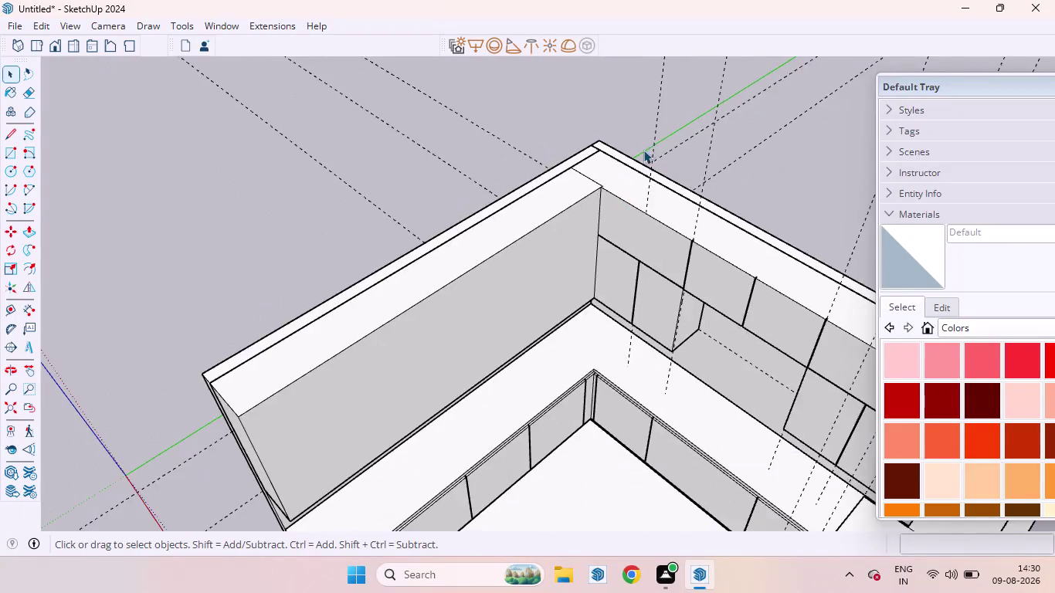
Orbit to the front of the kitchen and zoom in close on the upper wall panels.
scroll(down, 3)
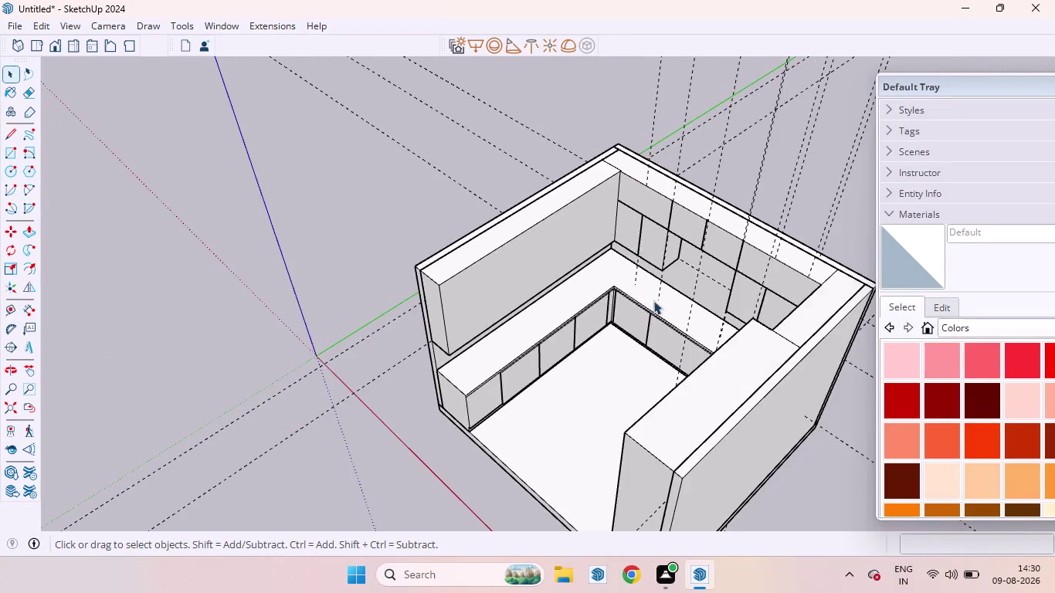
middle_drag(659, 301, 865, 120)
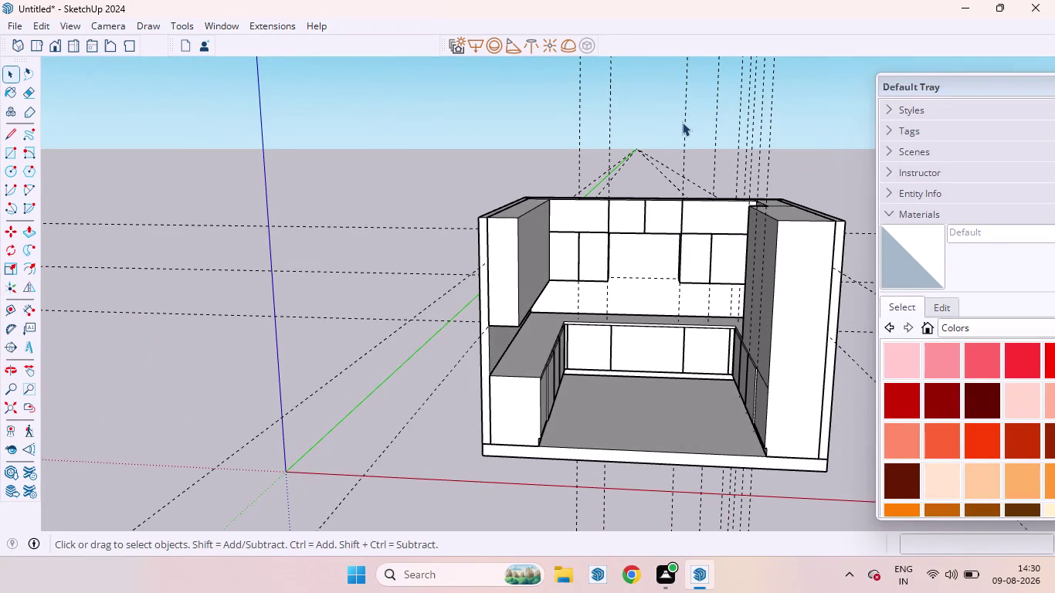
scroll(up, 3)
scroll(up, 3)
middle_drag(498, 240, 710, 283)
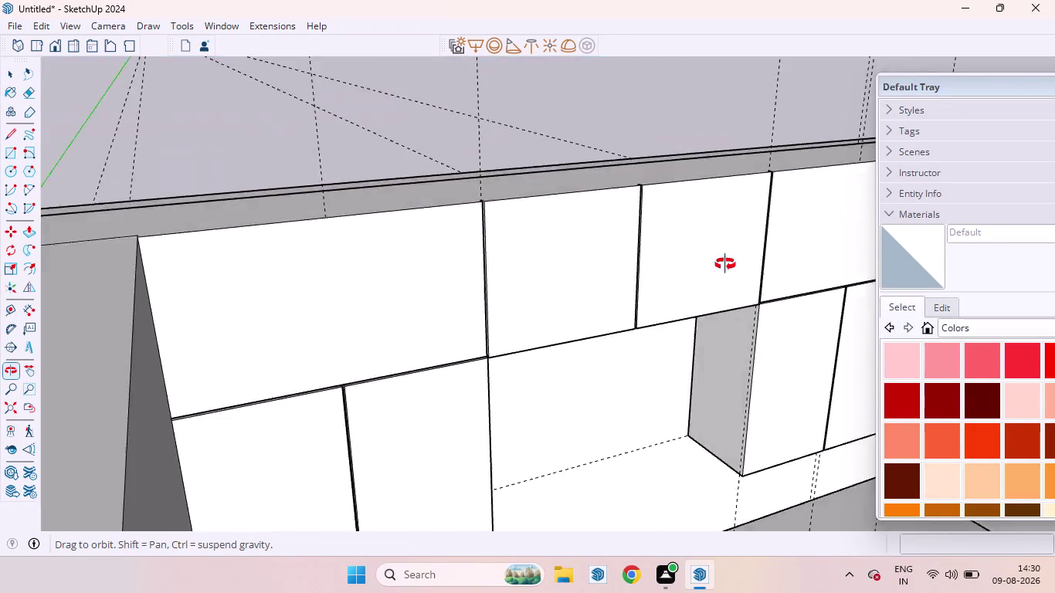
middle_drag(709, 284, 564, 247)
scroll(up, 3)
scroll(down, 3)
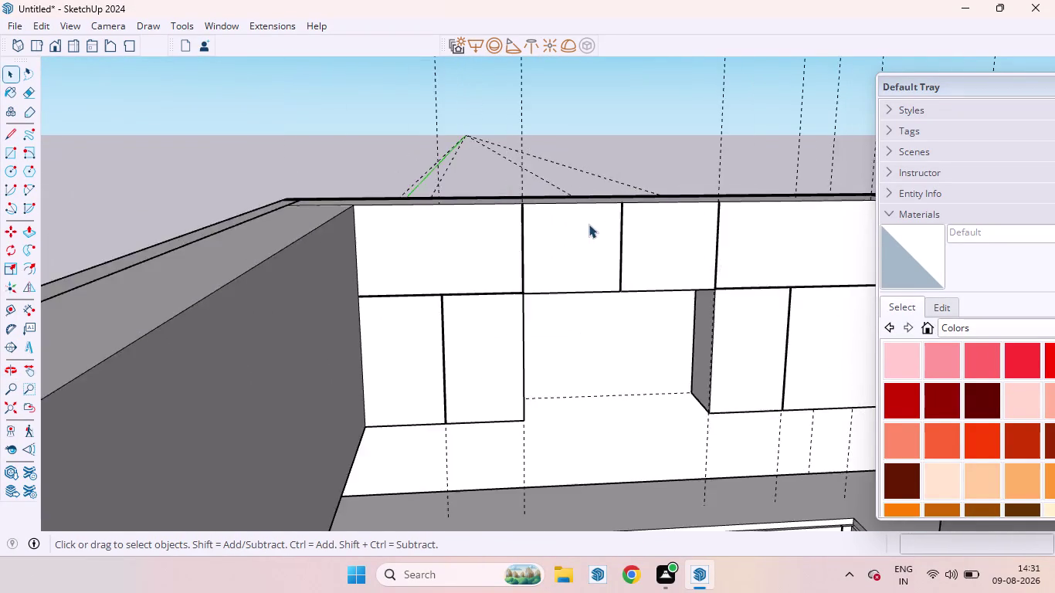
scroll(down, 3)
scroll(up, 3)
scroll(down, 3)
scroll(down, 3)
Orbit out to a straight-on front view, then an elevated corner view of the room.
middle_drag(662, 394, 492, 342)
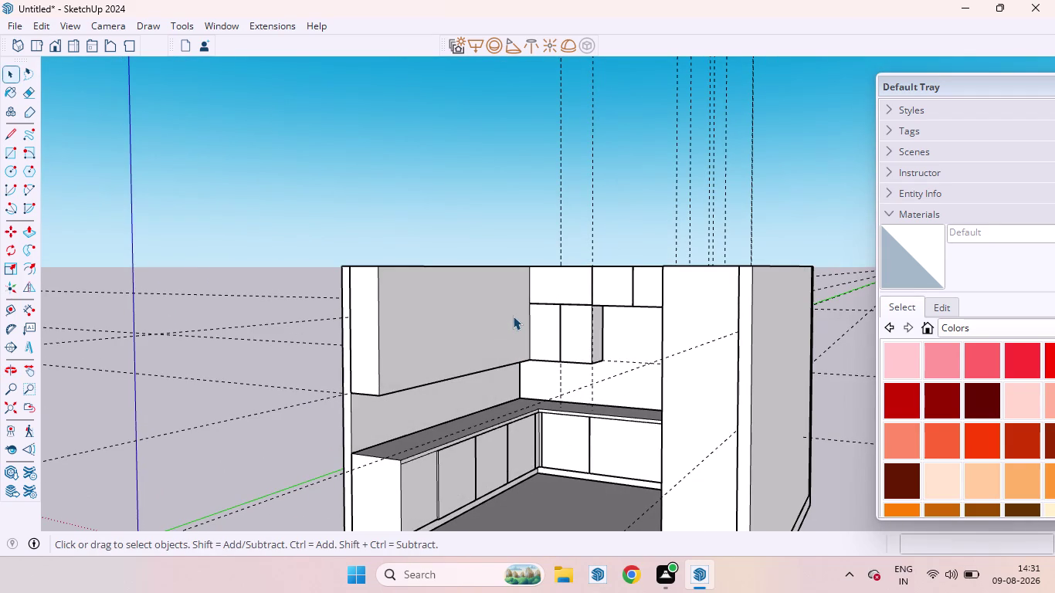
scroll(down, 3)
middle_drag(574, 321, 704, 303)
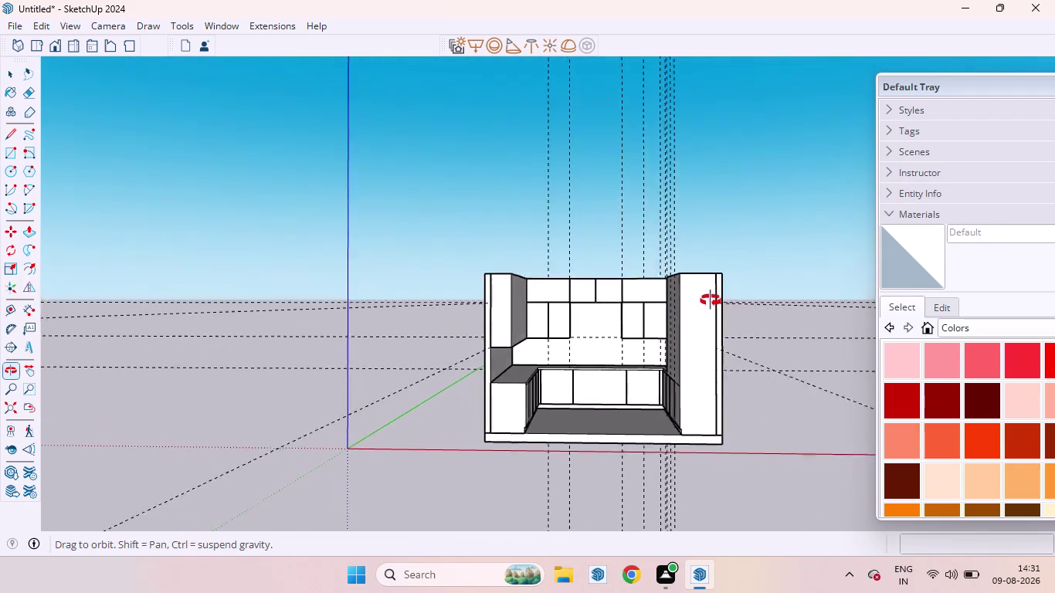
middle_drag(704, 304, 714, 299)
scroll(up, 3)
scroll(up, 3)
scroll(down, 3)
middle_drag(650, 328, 807, 433)
scroll(up, 3)
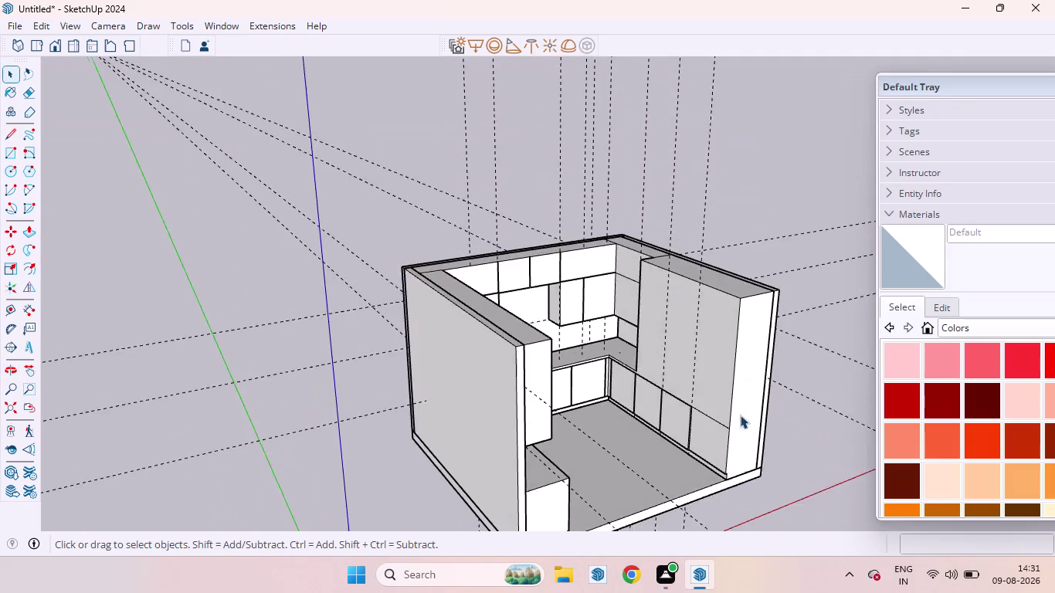
scroll(up, 3)
scroll(down, 3)
scroll(up, 3)
scroll(down, 3)
Orbit inside the room past the back and side wall cabinets and the countertop.
middle_drag(719, 398, 583, 359)
scroll(up, 3)
scroll(up, 3)
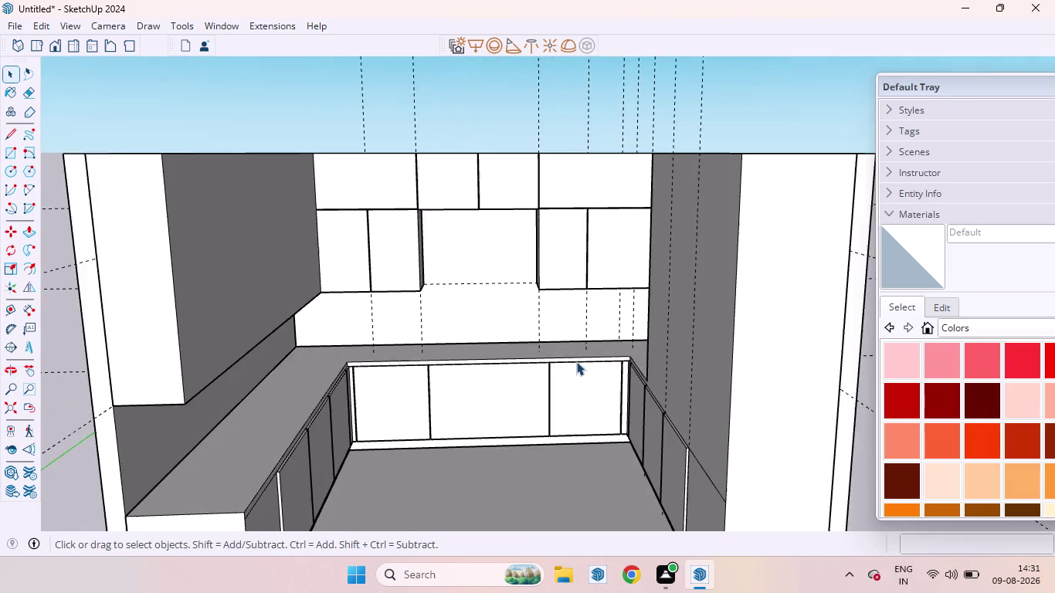
scroll(up, 3)
scroll(down, 3)
middle_drag(584, 371, 564, 308)
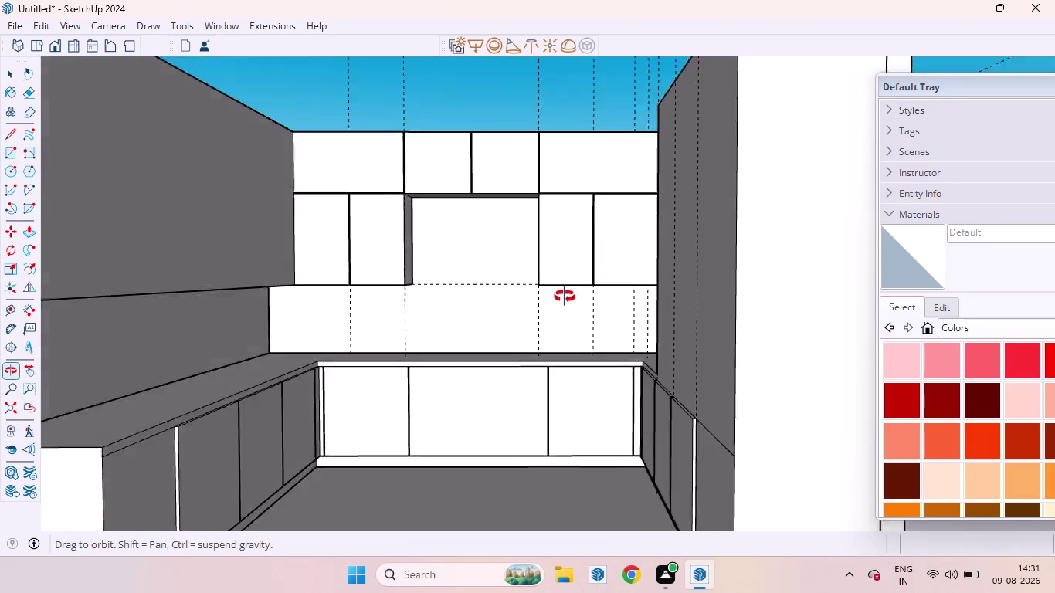
middle_drag(565, 309, 731, 290)
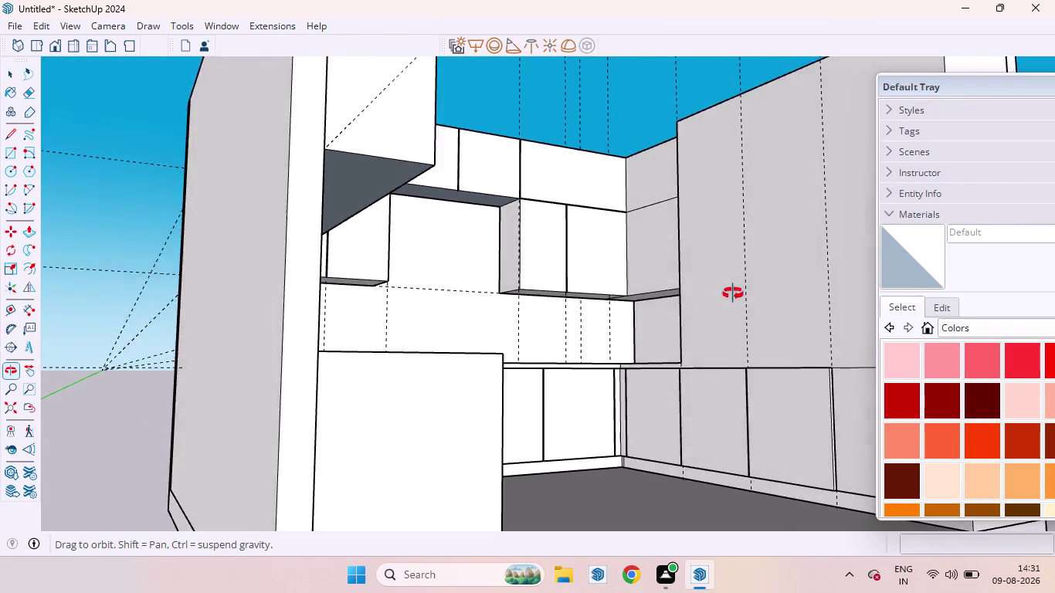
middle_drag(731, 291, 475, 357)
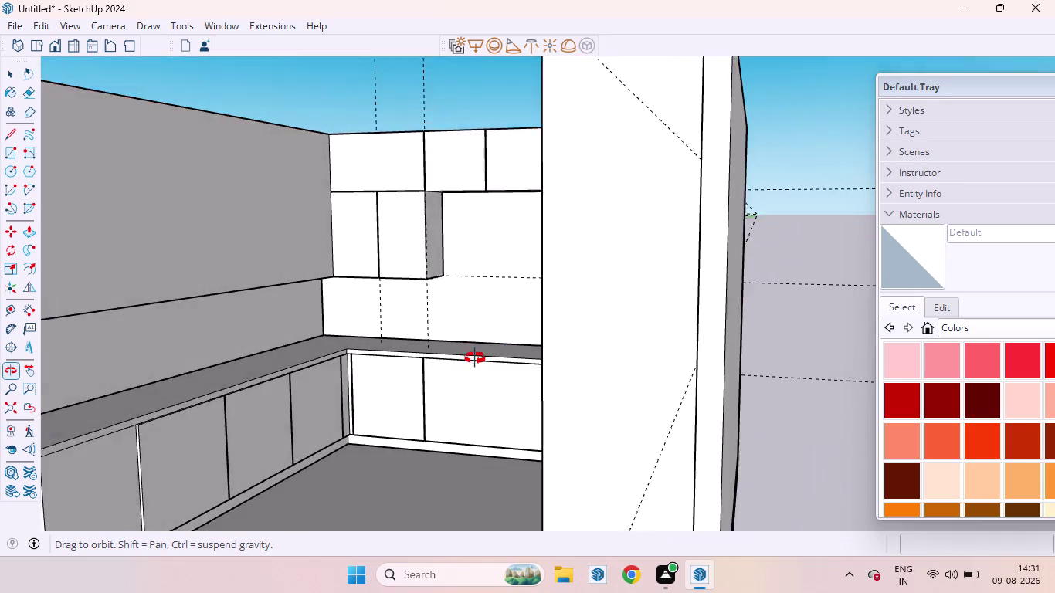
middle_drag(475, 357, 614, 372)
Raise the viewpoint to face the upper panels head-on, then swing toward the countertop corner.
scroll(down, 3)
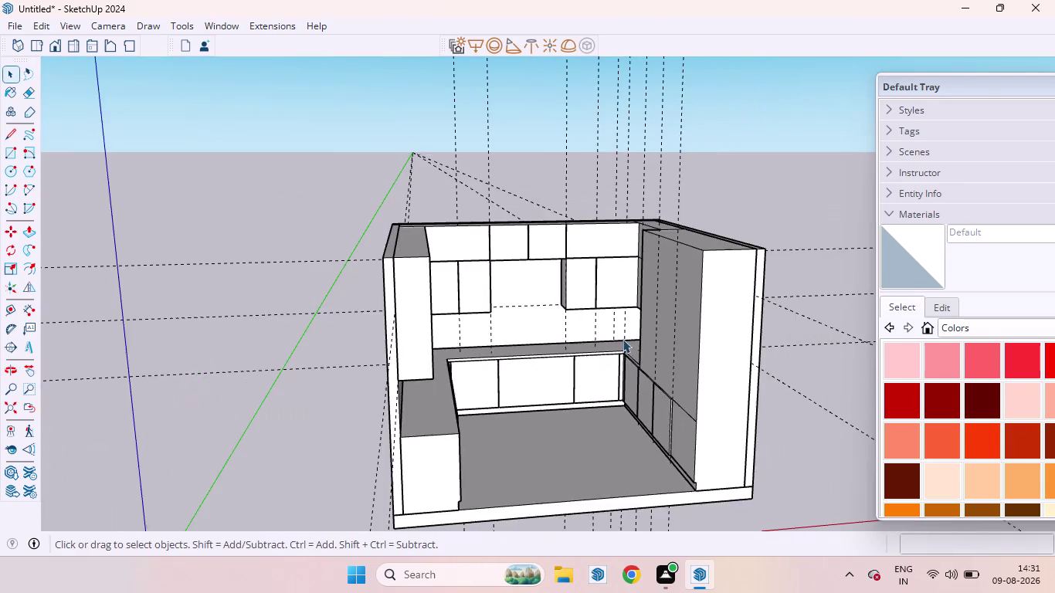
middle_drag(626, 348, 564, 306)
scroll(up, 3)
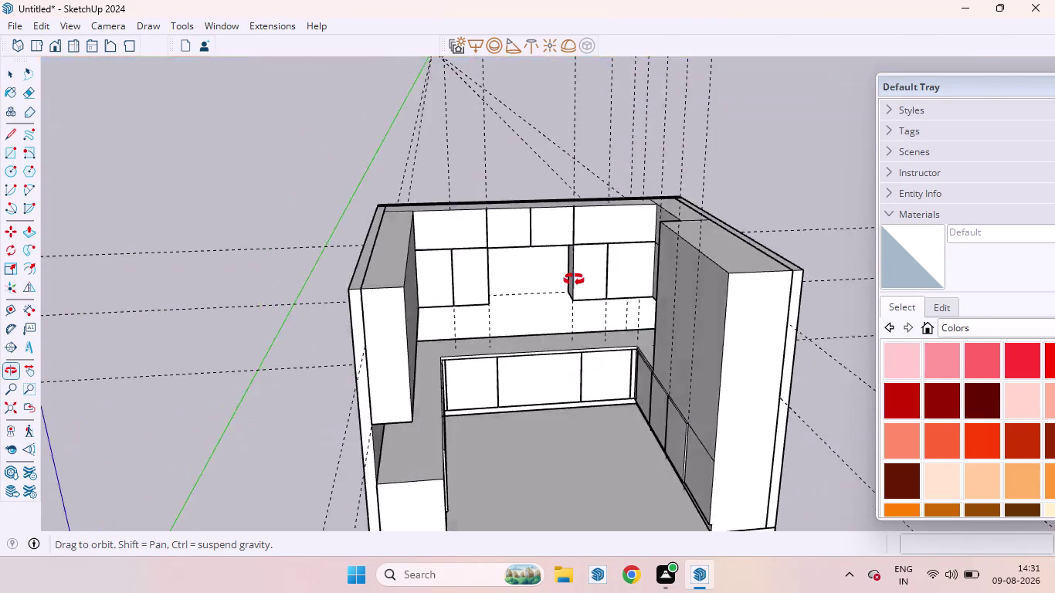
middle_drag(563, 306, 558, 301)
scroll(up, 3)
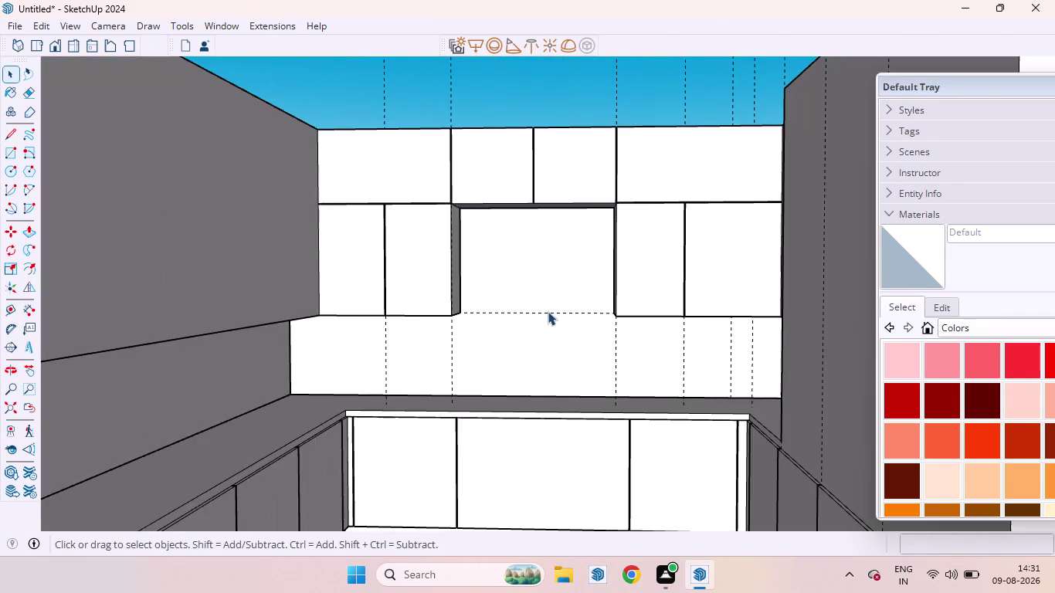
scroll(down, 3)
middle_drag(572, 318, 380, 352)
scroll(up, 3)
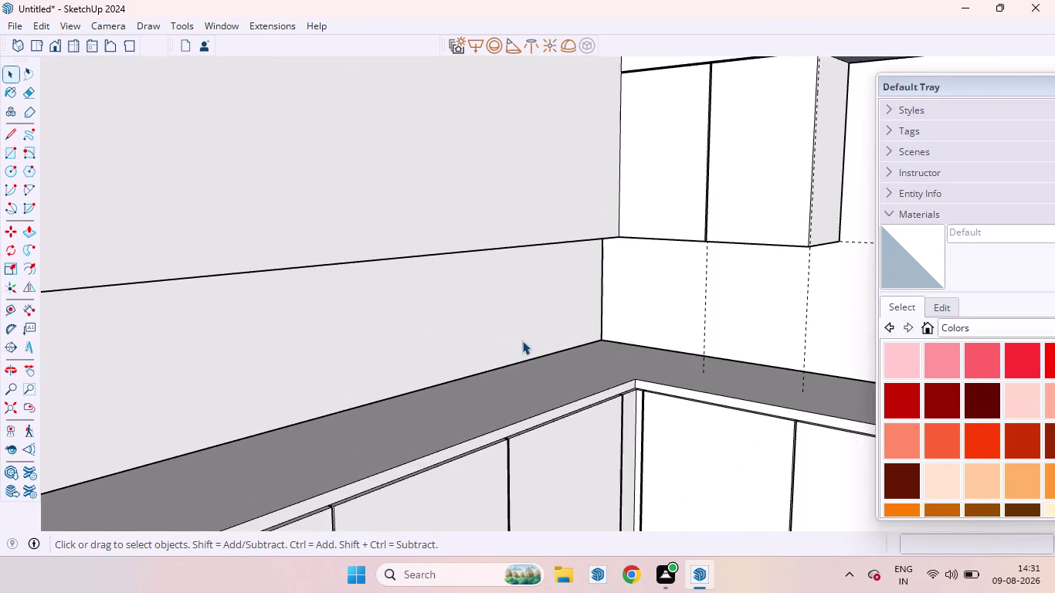
scroll(down, 3)
middle_drag(583, 346, 754, 324)
scroll(down, 3)
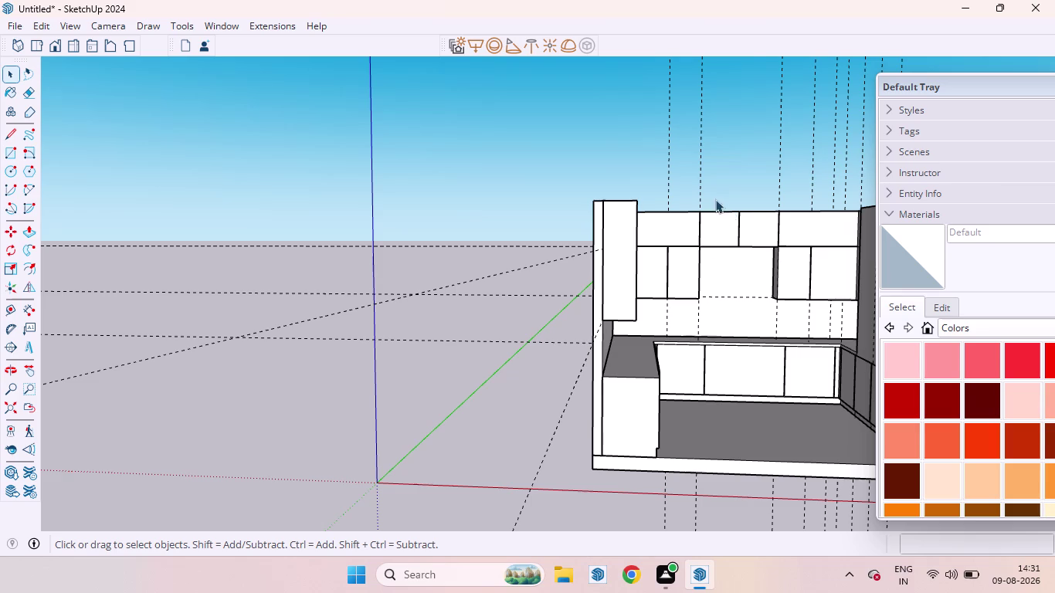
Orbit to a corner view and then an overhead view looking down into the room.
scroll(down, 3)
middle_drag(753, 187, 634, 249)
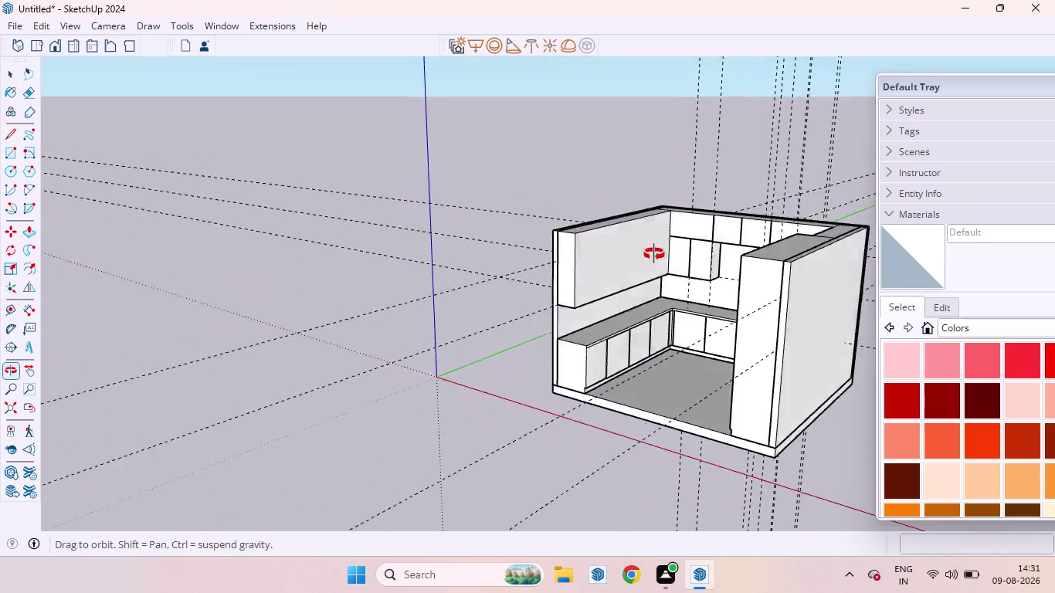
middle_drag(634, 249, 704, 417)
scroll(up, 3)
middle_drag(759, 282, 658, 251)
scroll(up, 3)
scroll(down, 3)
scroll(down, 3)
scroll(up, 3)
scroll(down, 3)
scroll(down, 3)
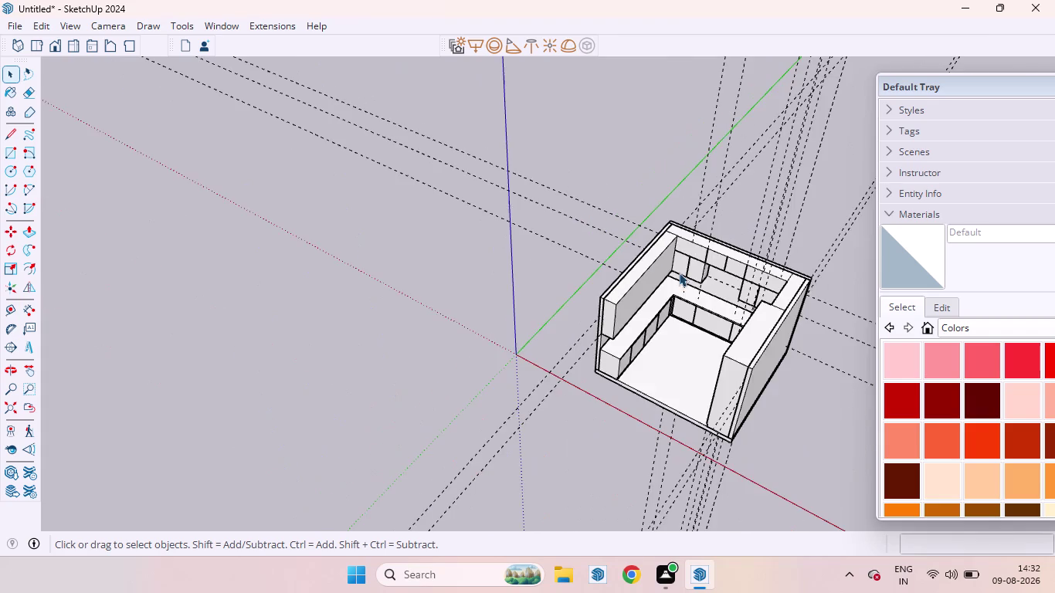
scroll(up, 3)
Zoom in on the upper cabinet panels from below and select one panel.
middle_drag(720, 292, 894, 349)
scroll(down, 3)
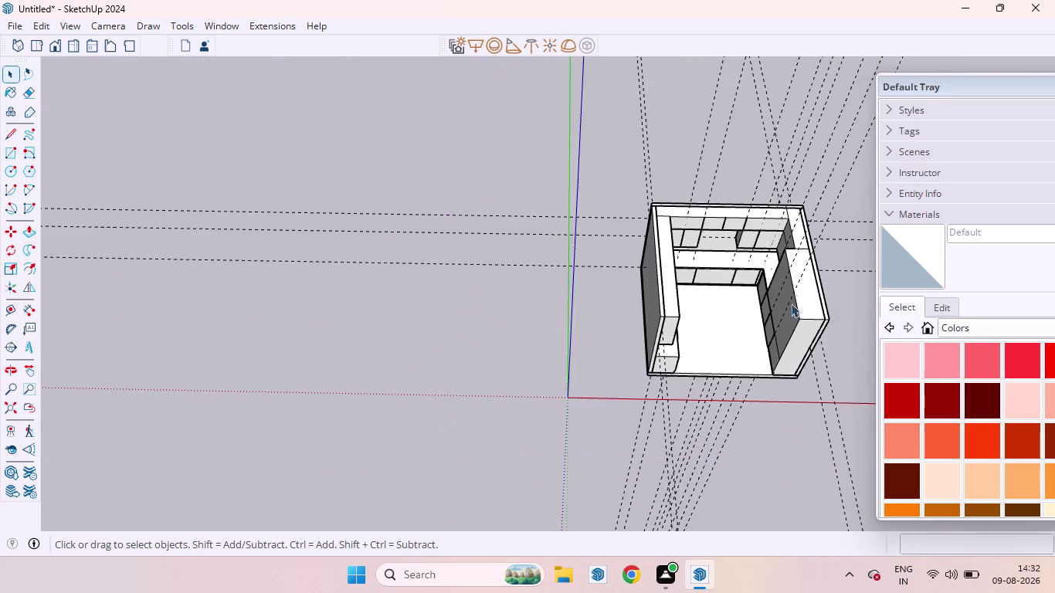
scroll(up, 3)
middle_drag(781, 336, 758, 204)
scroll(up, 3)
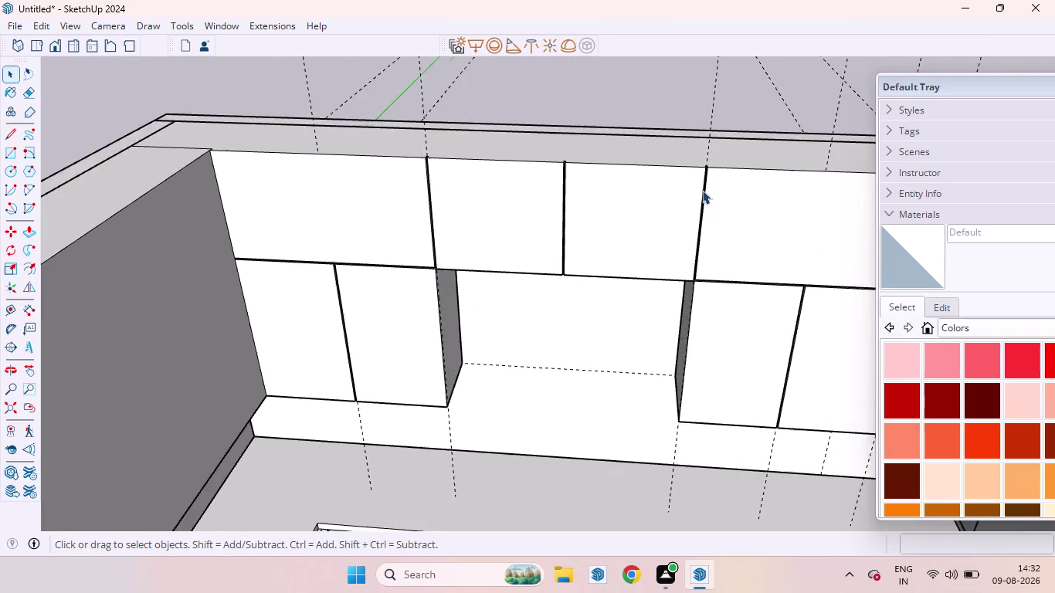
scroll(up, 3)
scroll(up, 3)
scroll(down, 3)
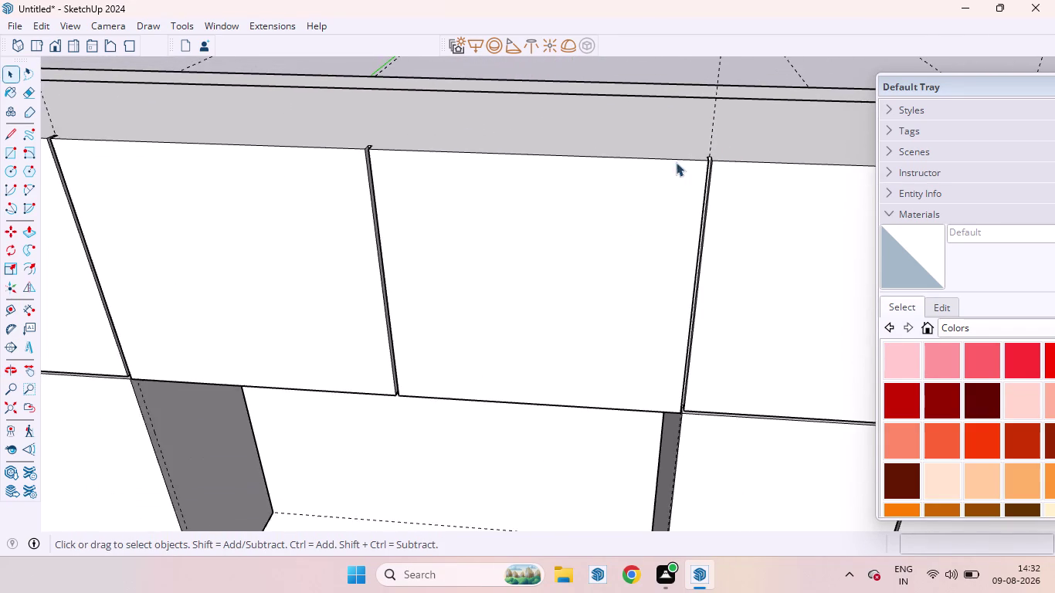
scroll(down, 3)
scroll(up, 3)
middle_drag(415, 271, 617, 287)
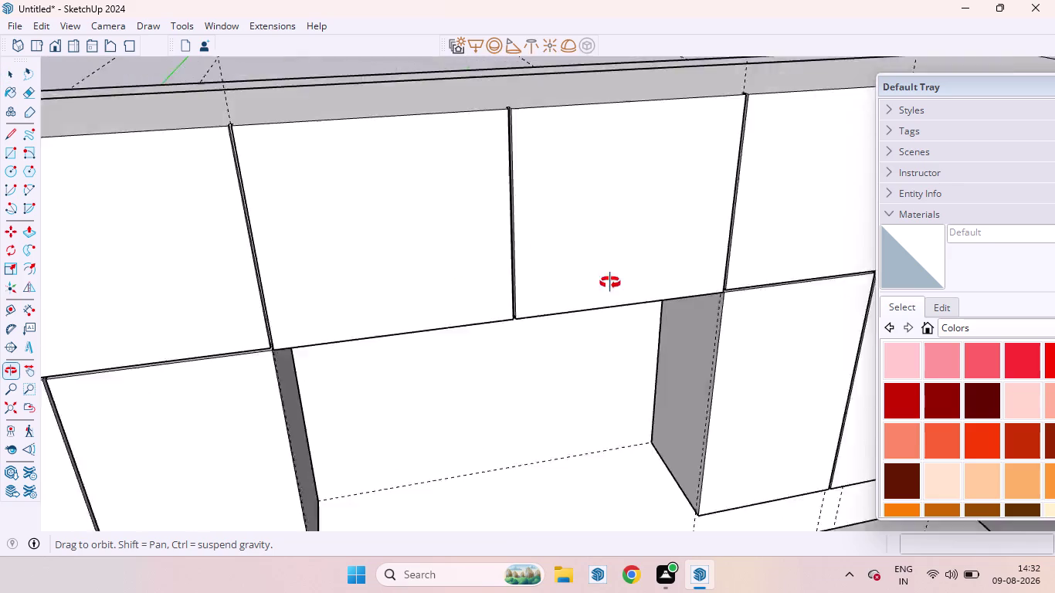
middle_drag(617, 287, 620, 308)
click(435, 292)
Zoom and orbit in on the corner where two upper panels meet.
scroll(down, 3)
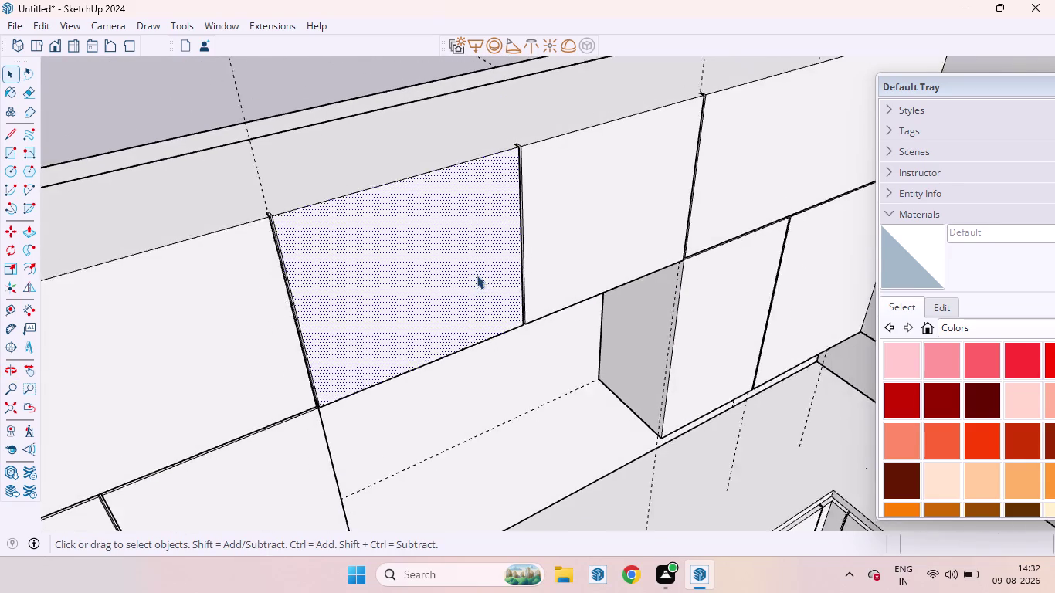
scroll(down, 3)
scroll(up, 3)
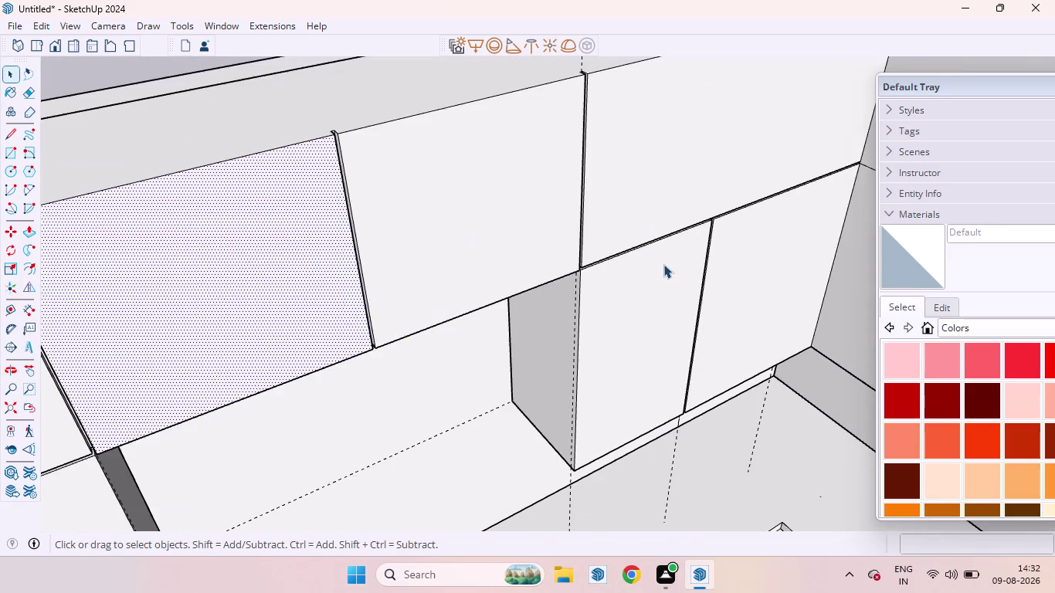
scroll(up, 3)
scroll(up, 3)
scroll(down, 3)
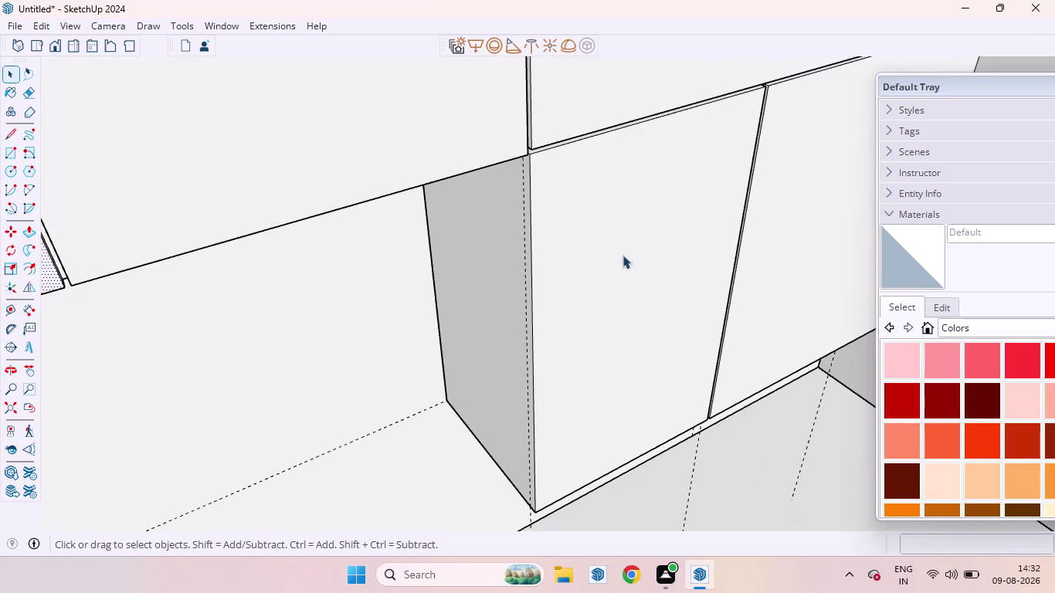
middle_drag(641, 250, 484, 192)
scroll(up, 3)
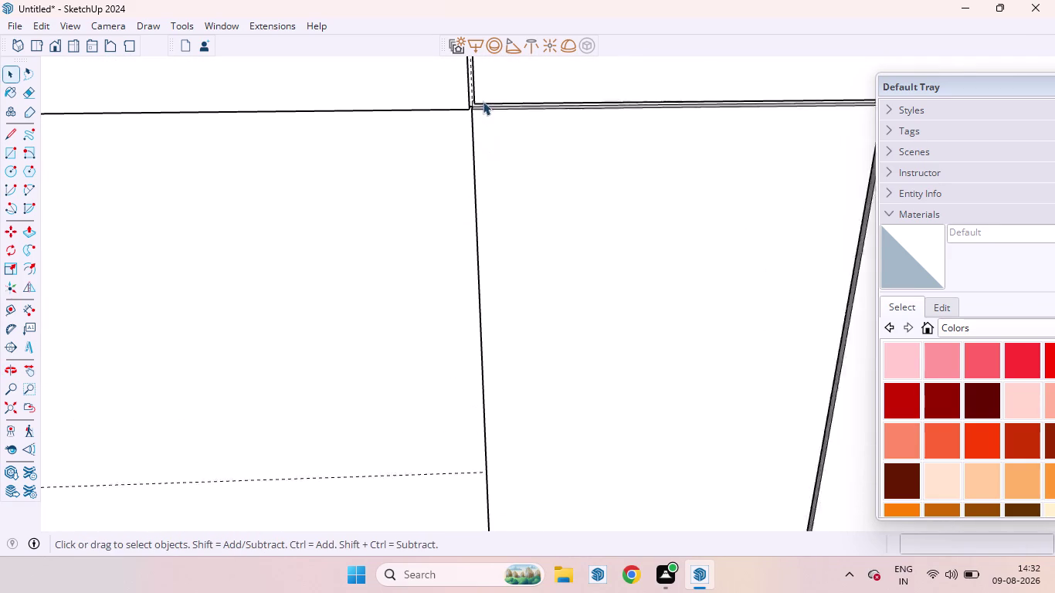
scroll(up, 3)
middle_drag(469, 118, 490, 82)
Zoom out and clear the panel selection.
scroll(down, 3)
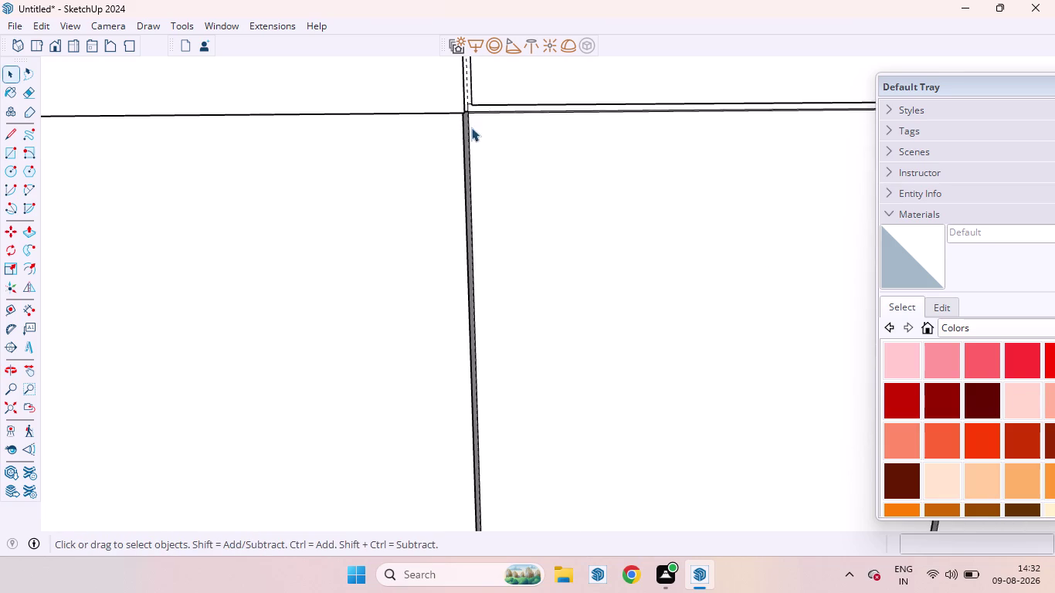
scroll(down, 3)
scroll(down, 3)
scroll(down, 3)
scroll(down, 3)
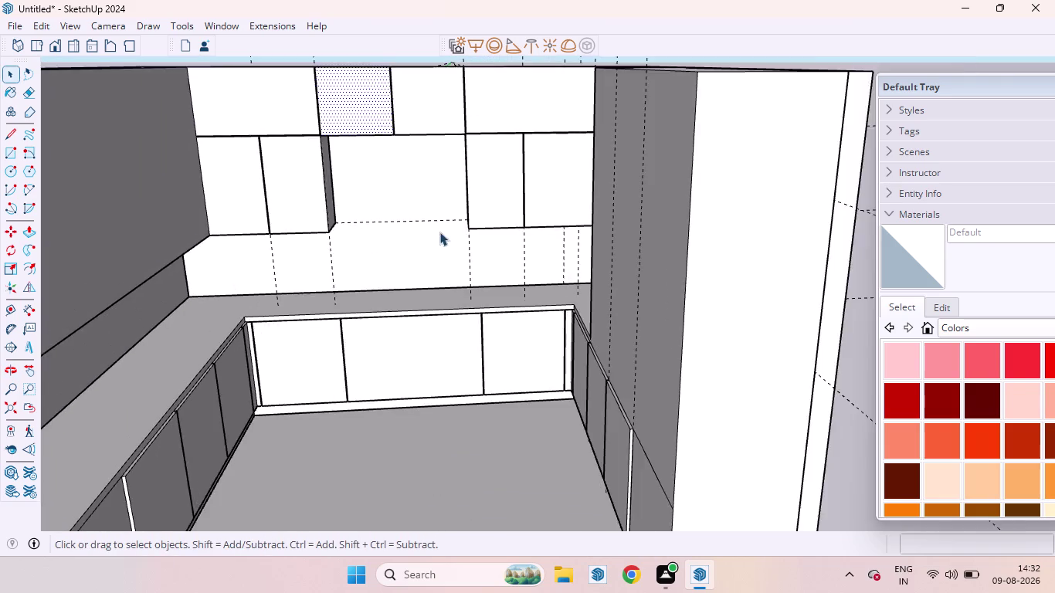
scroll(down, 3)
click(726, 317)
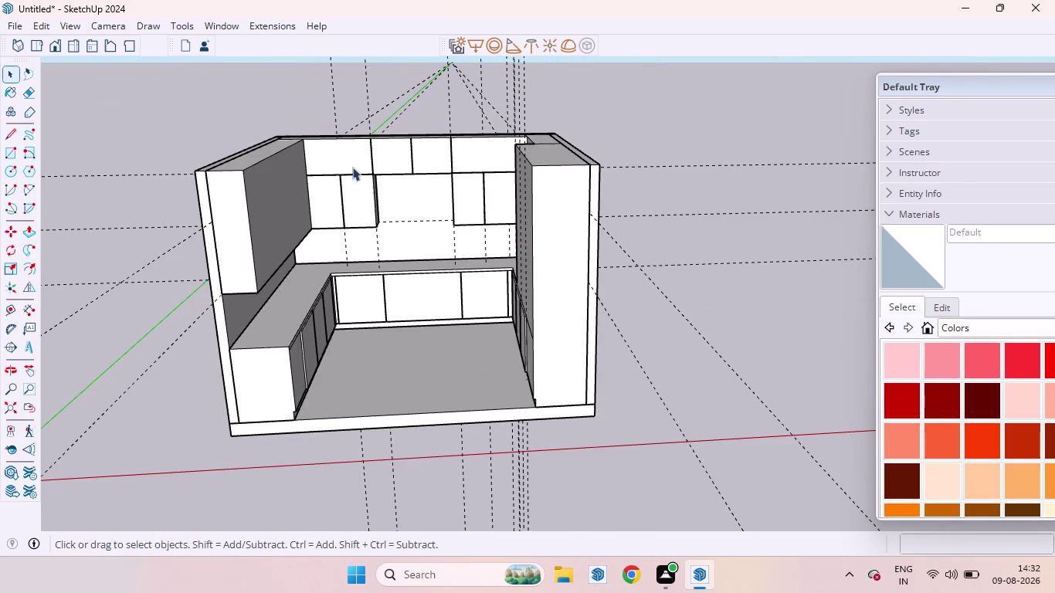
Orbit closer to the opening between upper cabinets to inspect the panel edges and joint.
scroll(up, 3)
scroll(down, 3)
scroll(up, 3)
middle_drag(370, 206, 397, 151)
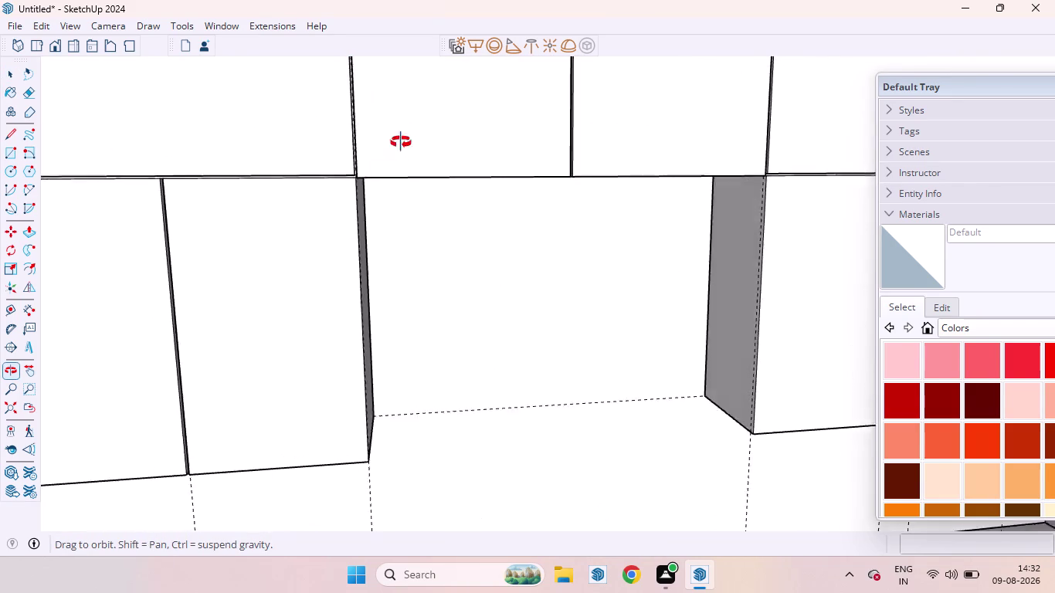
middle_drag(397, 151, 408, 79)
scroll(up, 3)
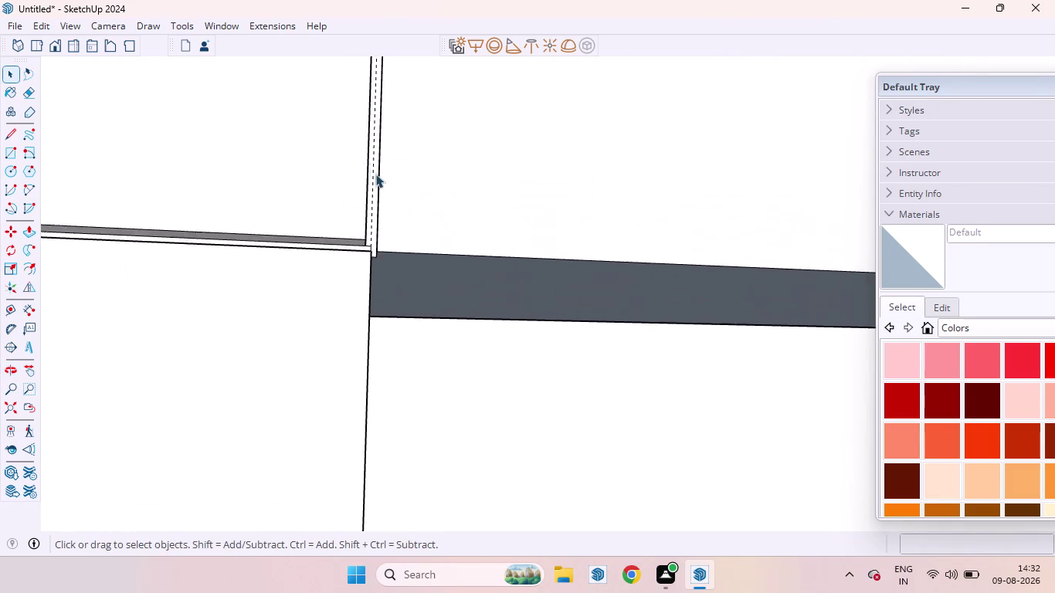
scroll(up, 3)
middle_drag(386, 193, 373, 243)
Orbit along the dark strip under the upper panels, select it, then zoom out.
scroll(down, 3)
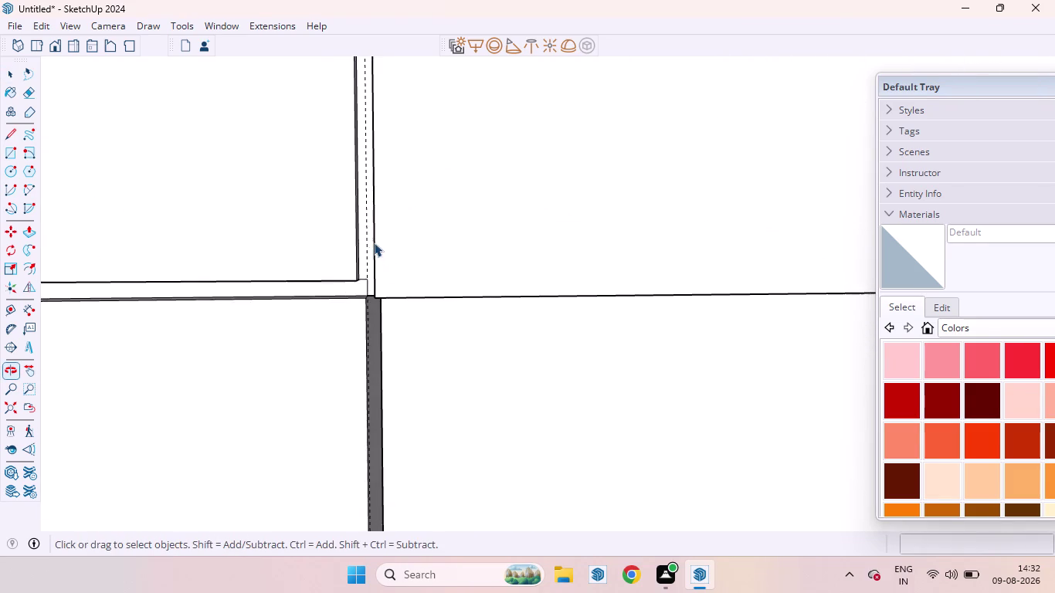
scroll(down, 3)
scroll(down, 3)
scroll(up, 3)
middle_drag(388, 284, 393, 265)
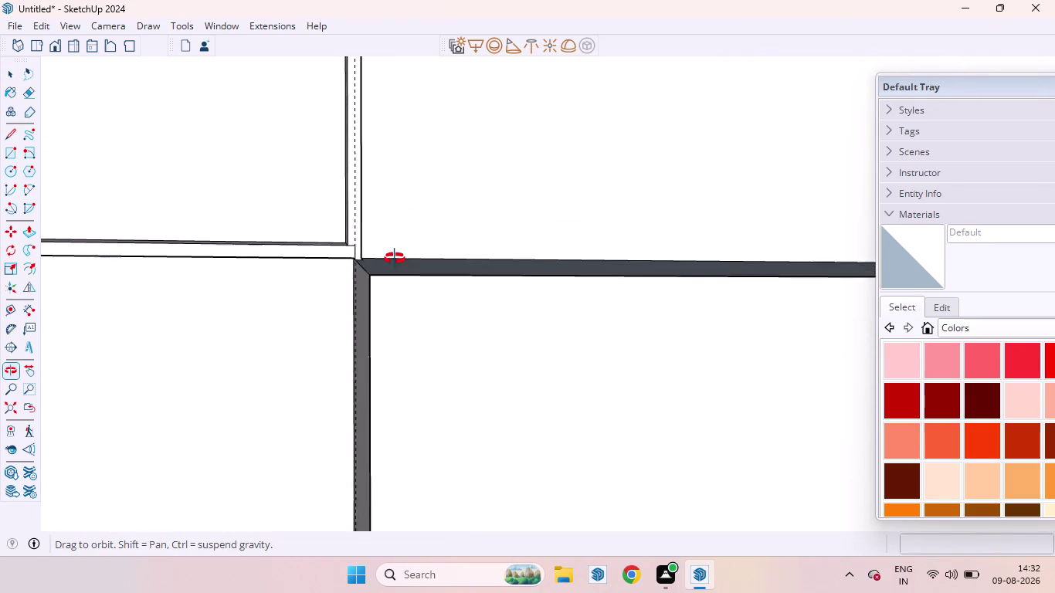
middle_drag(393, 265, 401, 226)
scroll(up, 3)
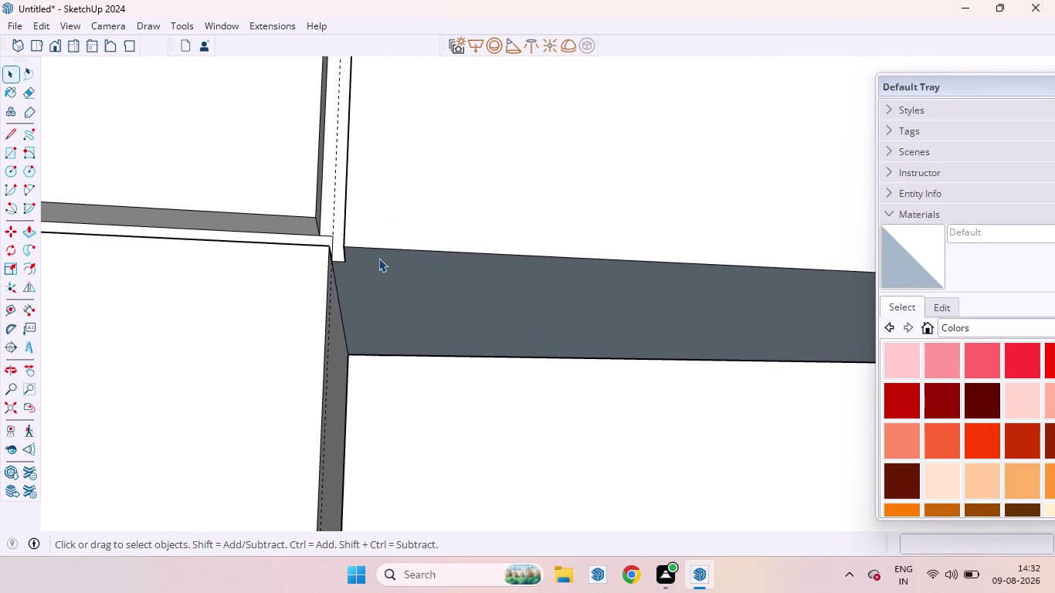
click(378, 258)
scroll(down, 3)
scroll(down, 3)
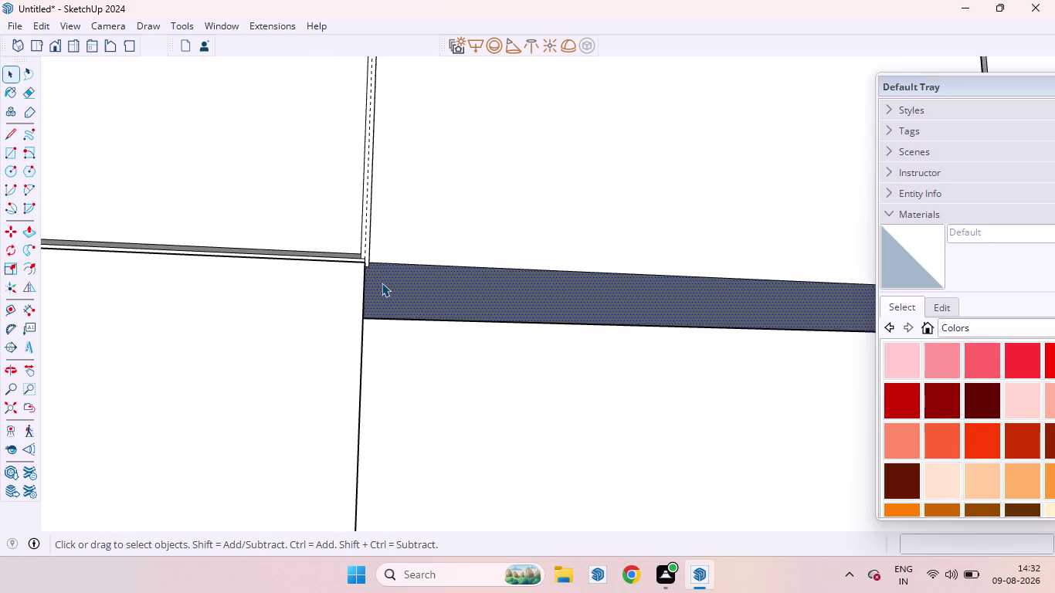
scroll(down, 3)
scroll(down, 3)
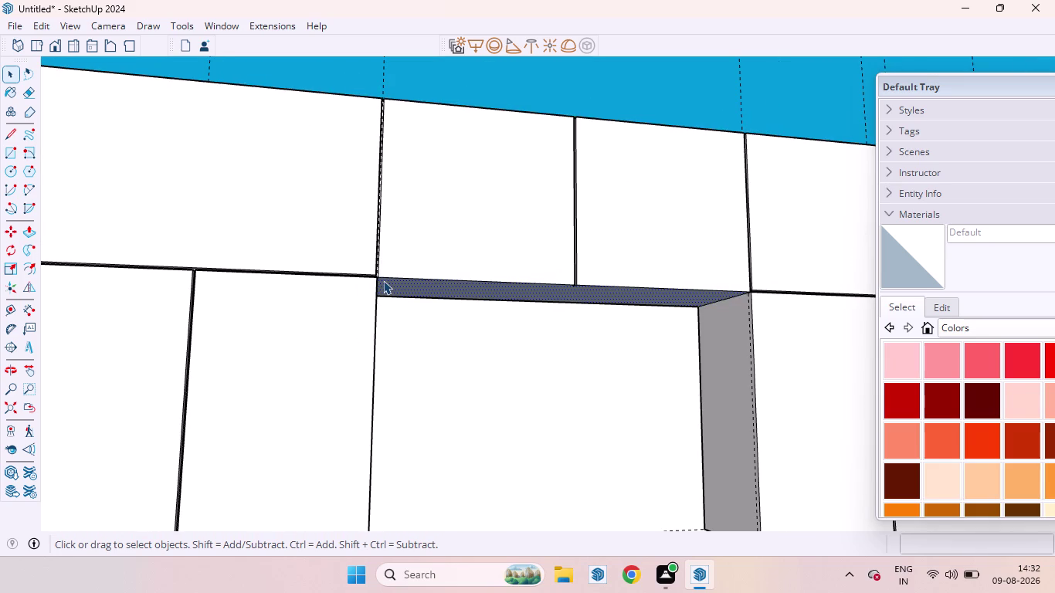